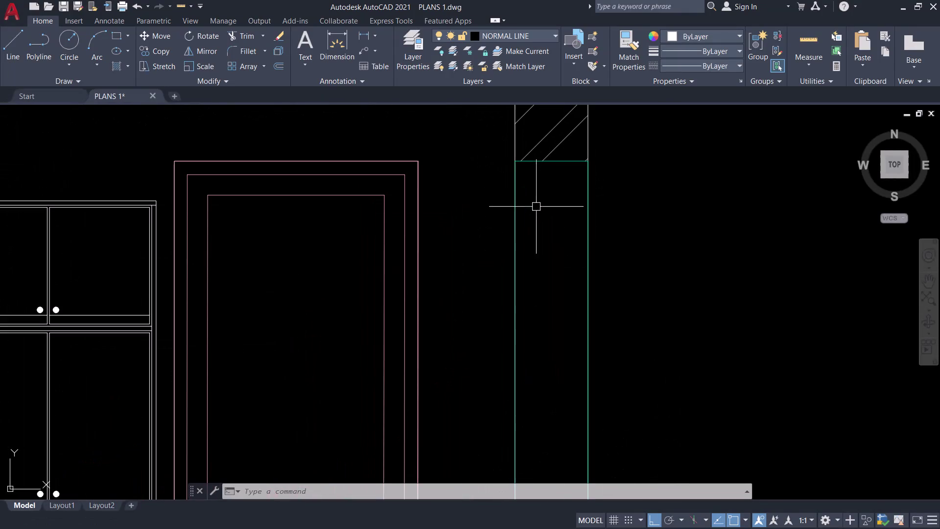
Explode the window frame block into separate lines.
click(564, 162)
key(x)
key(space)
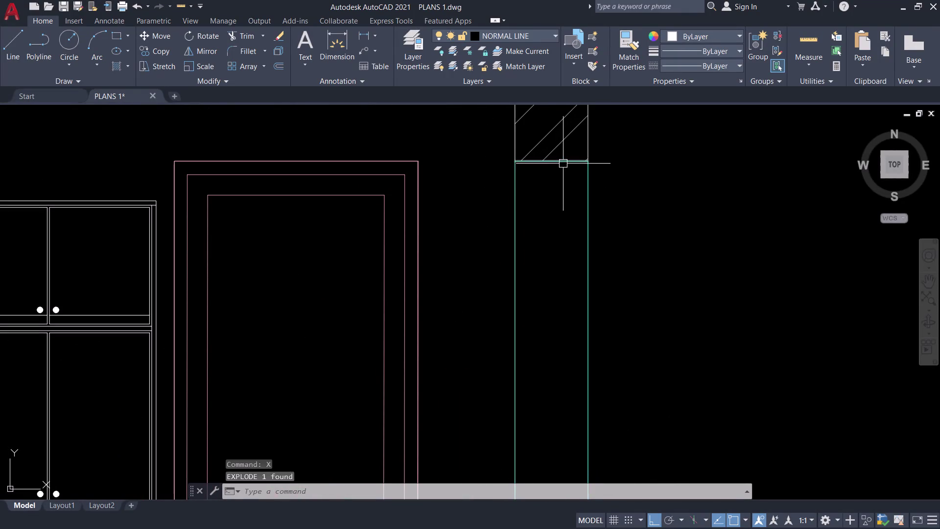
Offset the frame's top and bottom edges inward by a distance of 2.
click(563, 163)
text(O)
key(space)
key(t)
key(space)
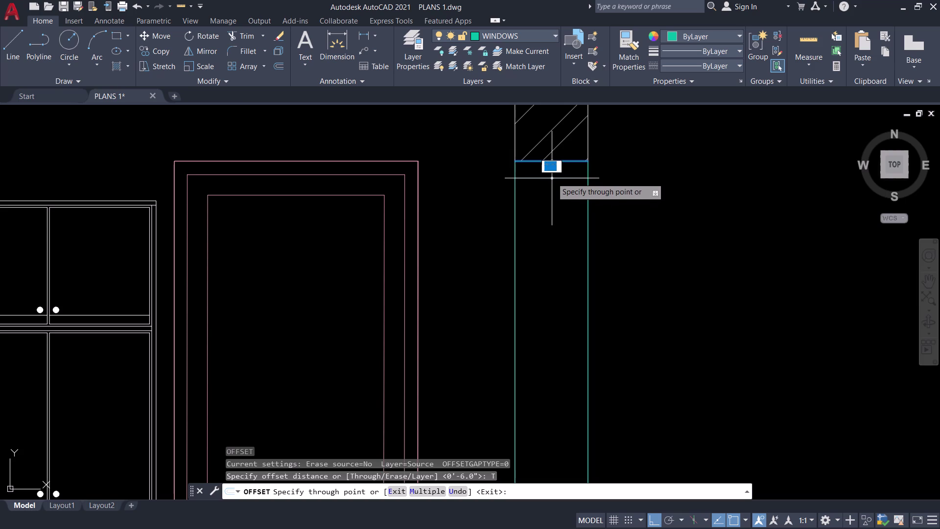
key(1)
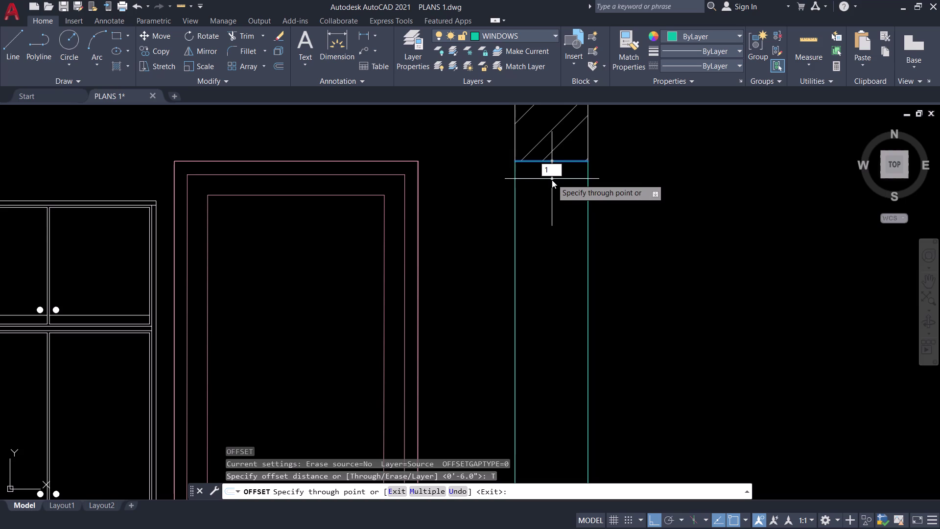
key(BackSpace)
key(2)
key(Return)
scroll(down, 3)
click(556, 371)
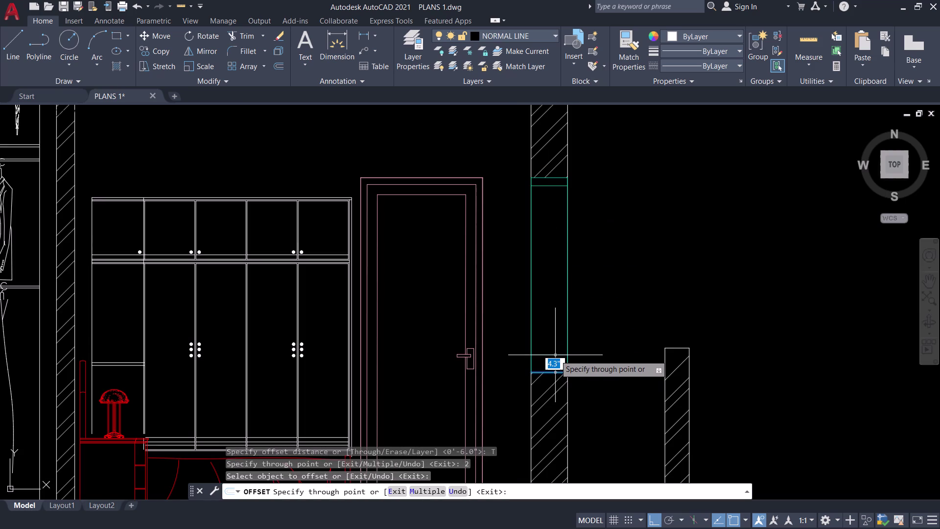
key(2)
key(Return)
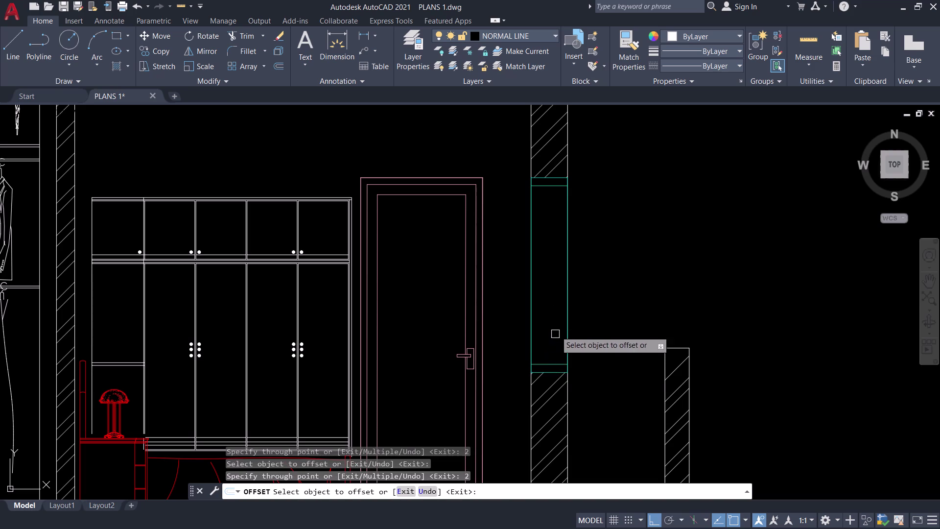
Offset the right and left frame edges inward to create inner side lines.
click(570, 255)
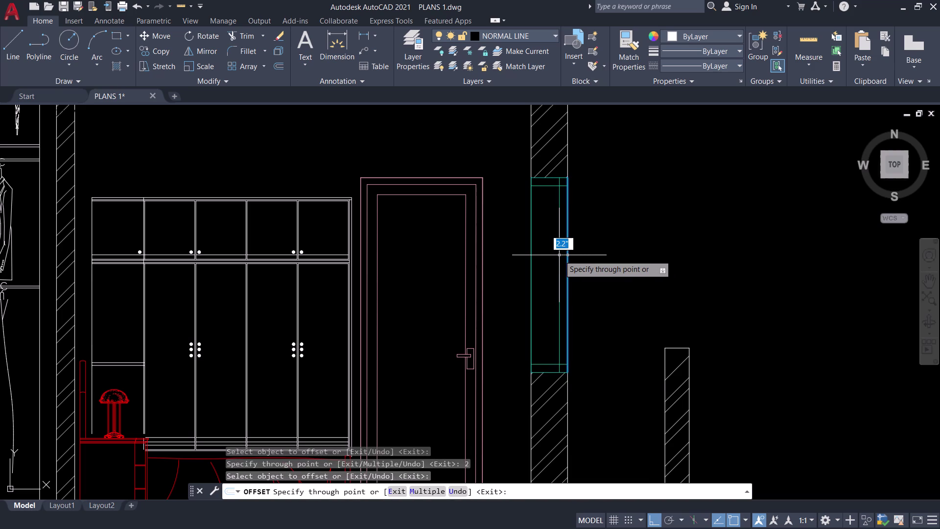
click(557, 255)
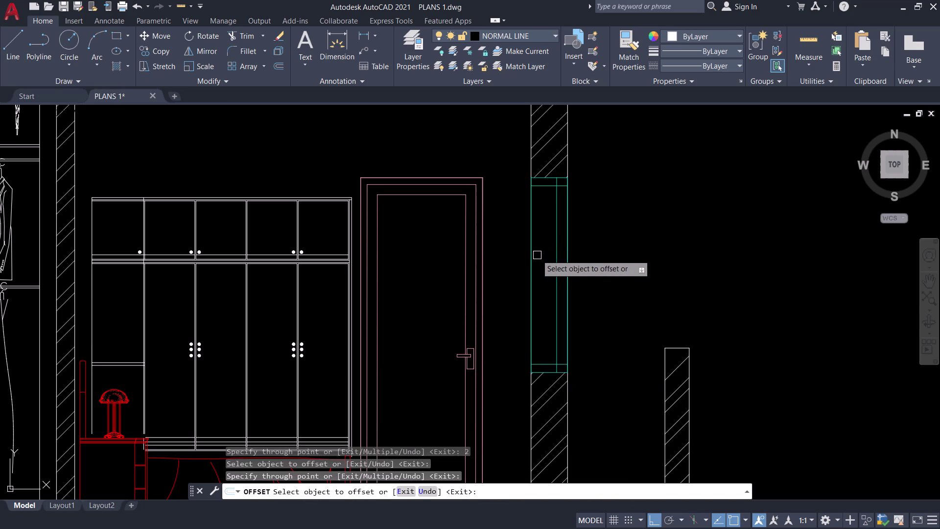
click(534, 255)
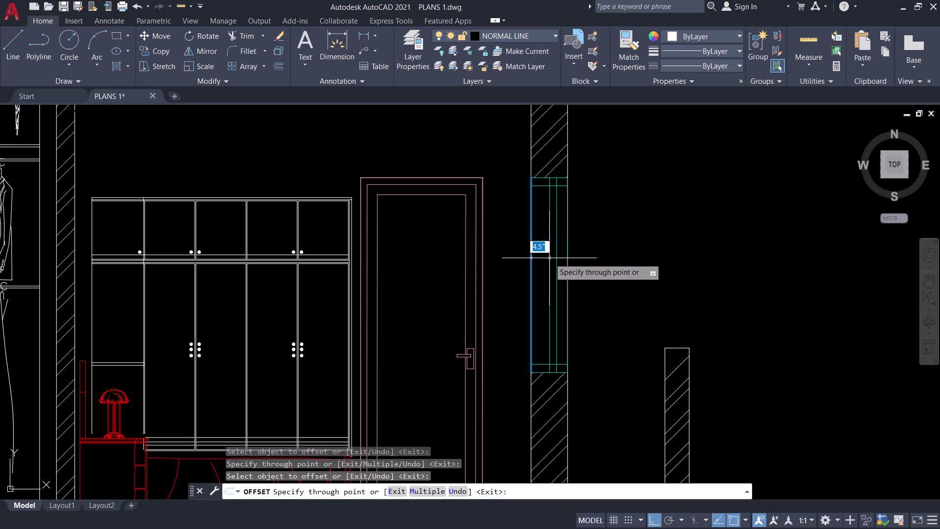
click(549, 258)
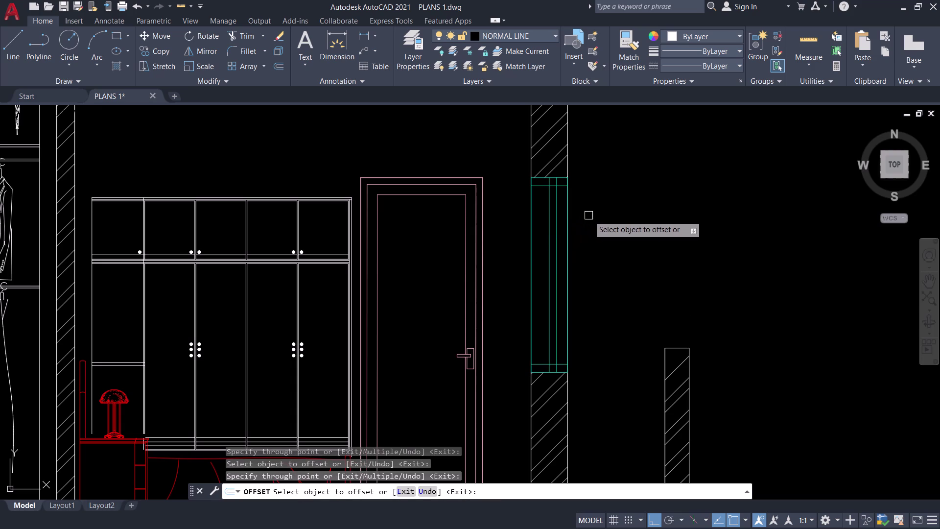
key(Escape)
Start the TRIM command on the window frame lines.
key(t)
text(R)
key(space)
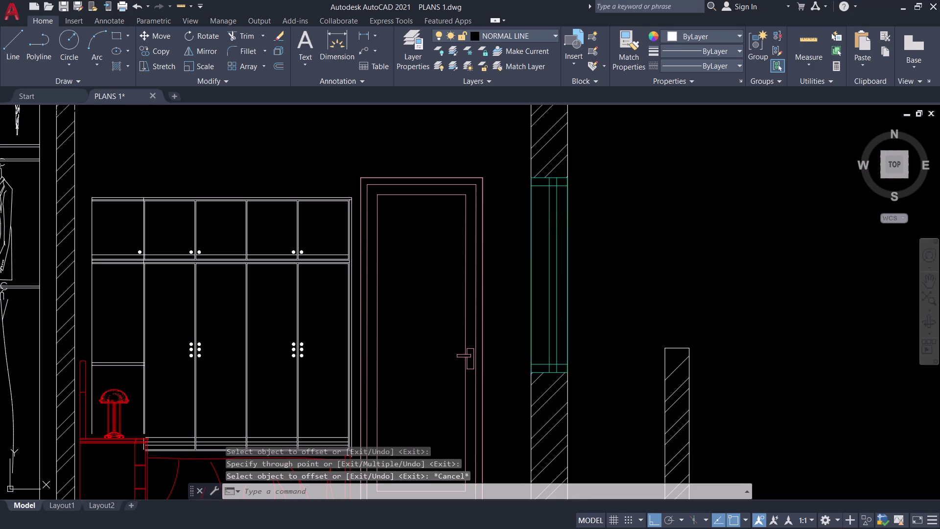
scroll(up, 3)
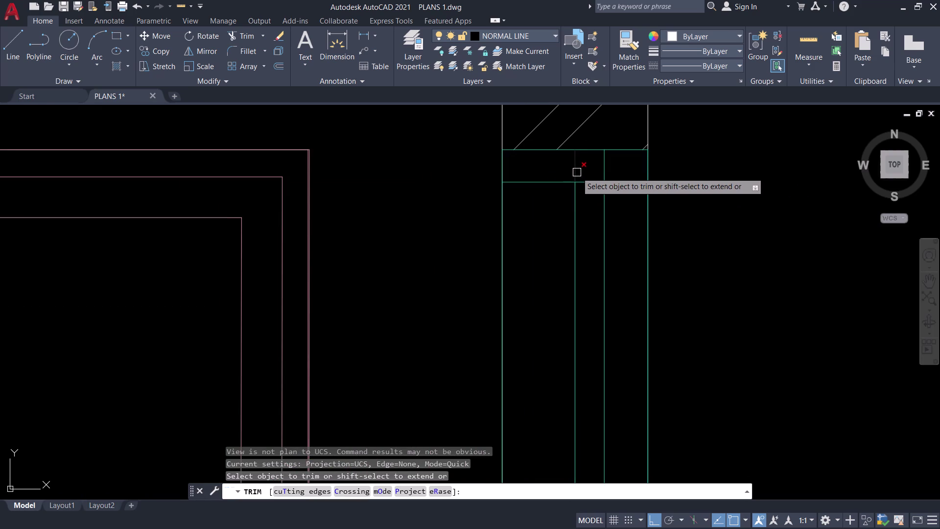
Trim the excess and overlapping line pieces at the window head and frame.
click(577, 171)
click(600, 167)
scroll(down, 3)
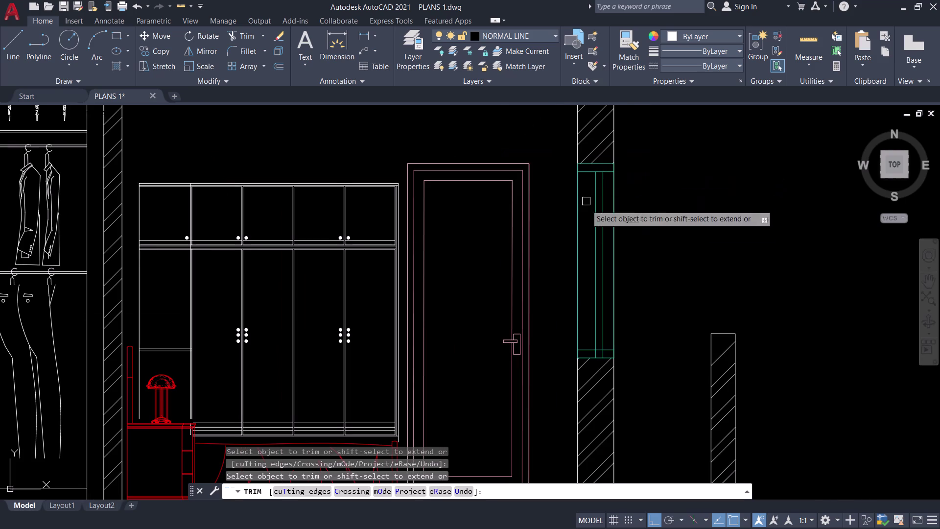
scroll(up, 3)
click(594, 335)
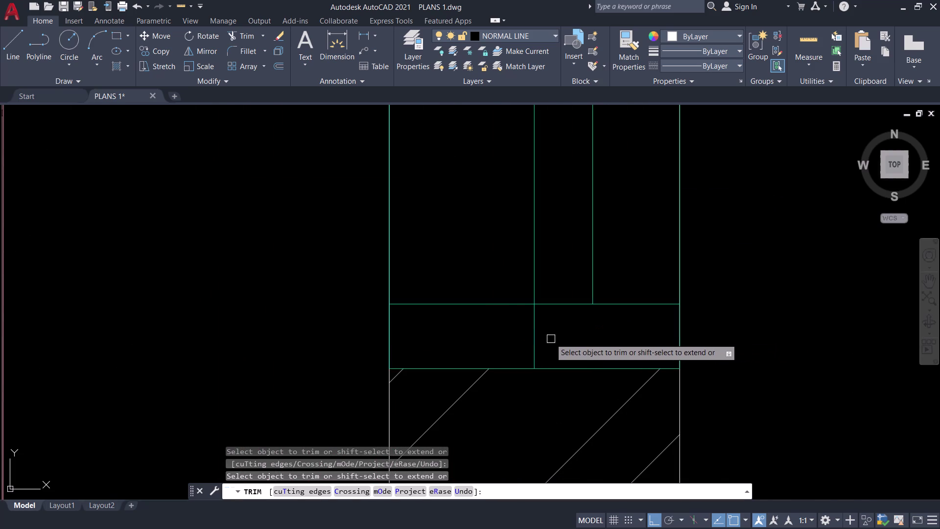
click(528, 332)
click(538, 331)
scroll(down, 3)
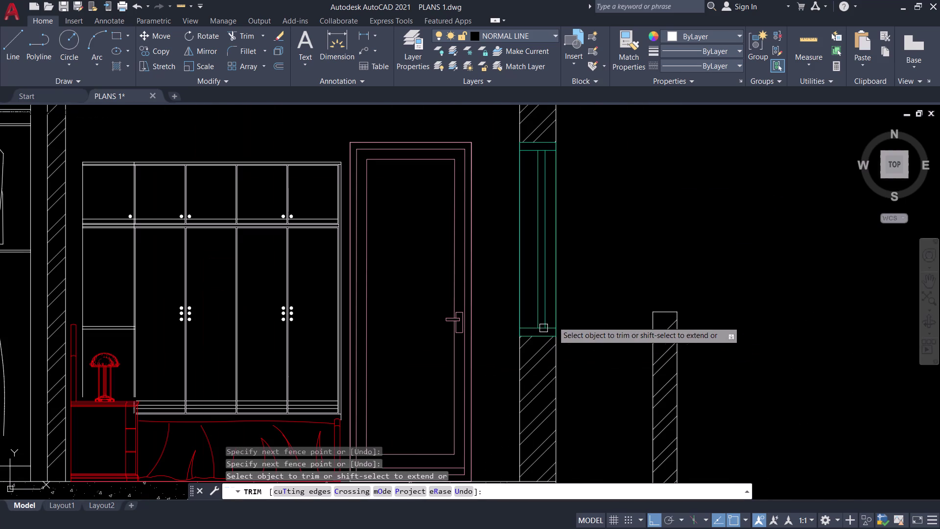
key(Escape)
Pan and zoom the view to centre on the window frame.
scroll(down, 3)
middle_drag(613, 258, 630, 311)
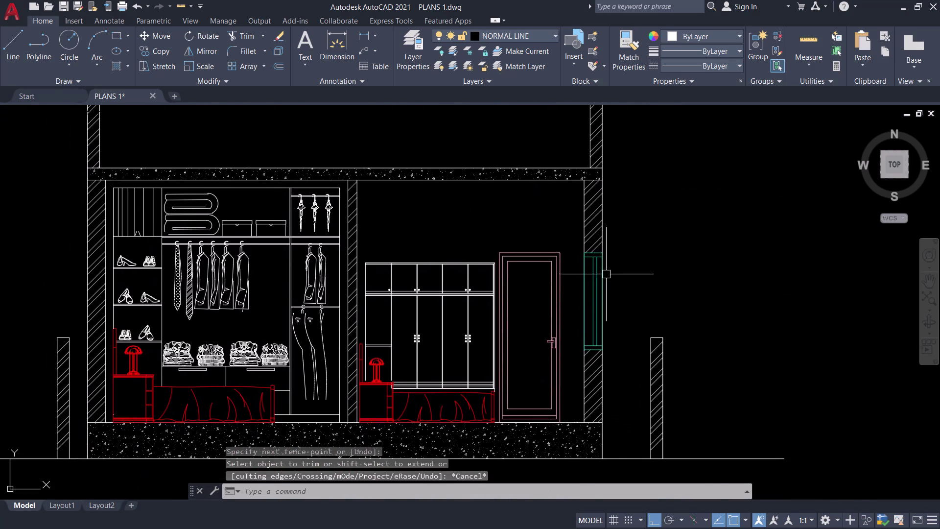
scroll(up, 3)
middle_drag(584, 270, 577, 265)
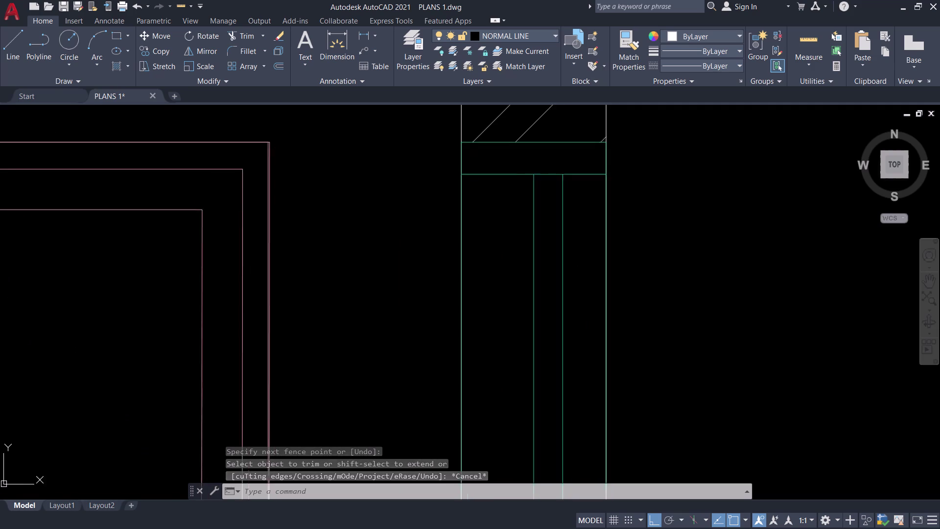
middle_drag(577, 265, 529, 226)
scroll(down, 3)
middle_drag(531, 232, 493, 205)
scroll(down, 3)
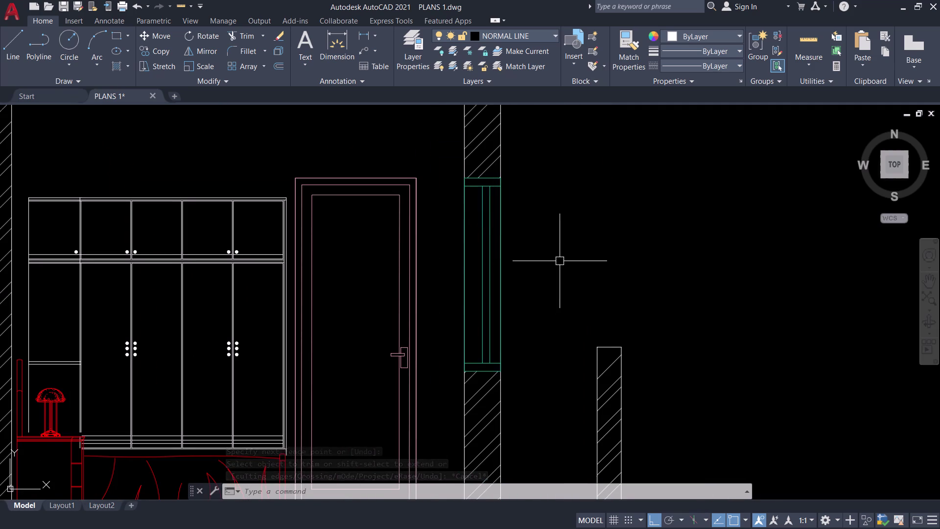
middle_drag(559, 261, 592, 271)
middle_drag(591, 284, 574, 328)
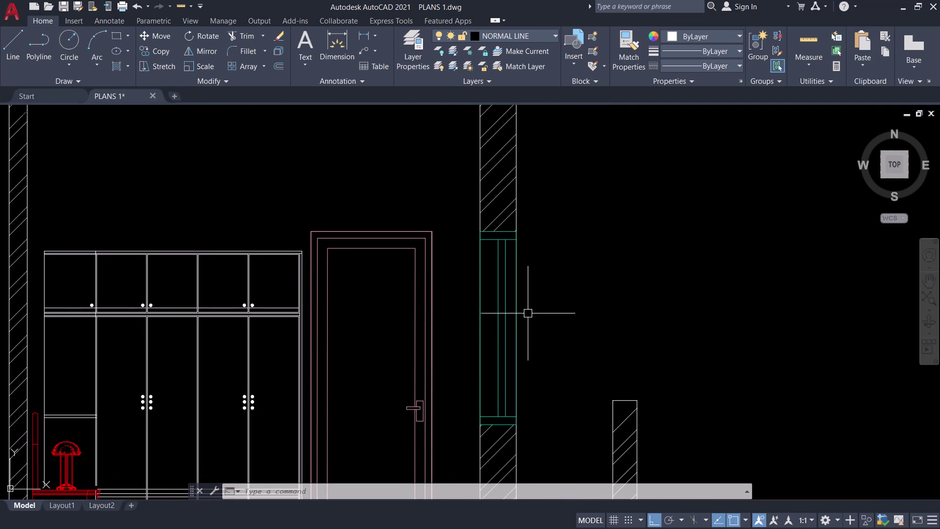
Start a hatch and choose the AR-SAND pattern from the gallery.
key(h)
key(space)
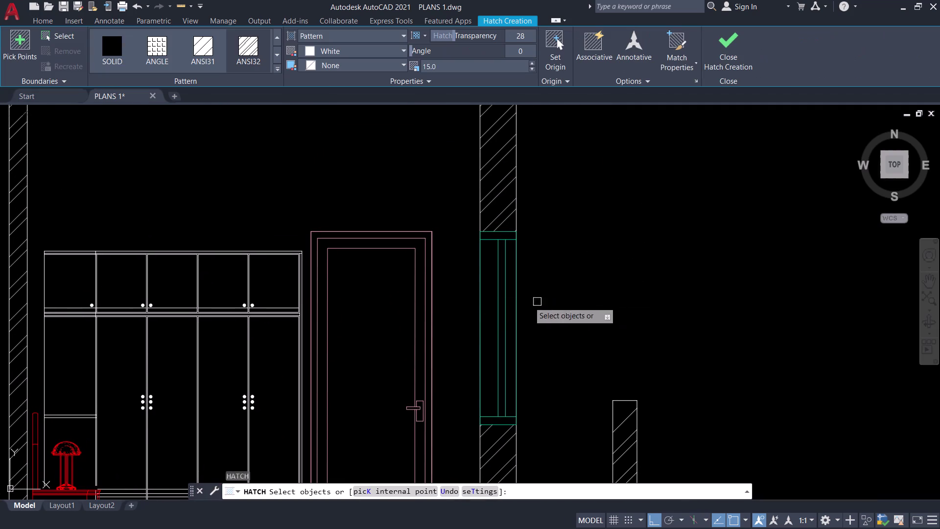
click(274, 67)
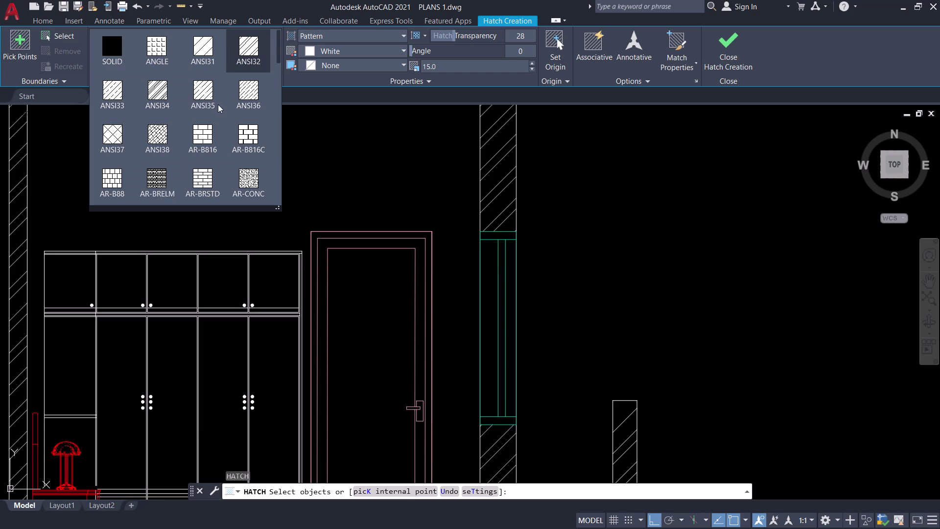
scroll(down, 3)
scroll(down, 3)
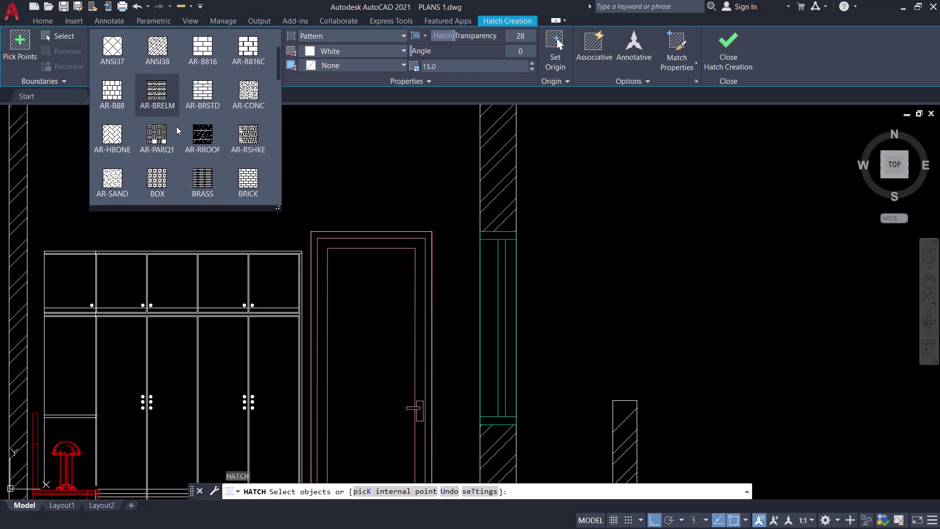
scroll(down, 3)
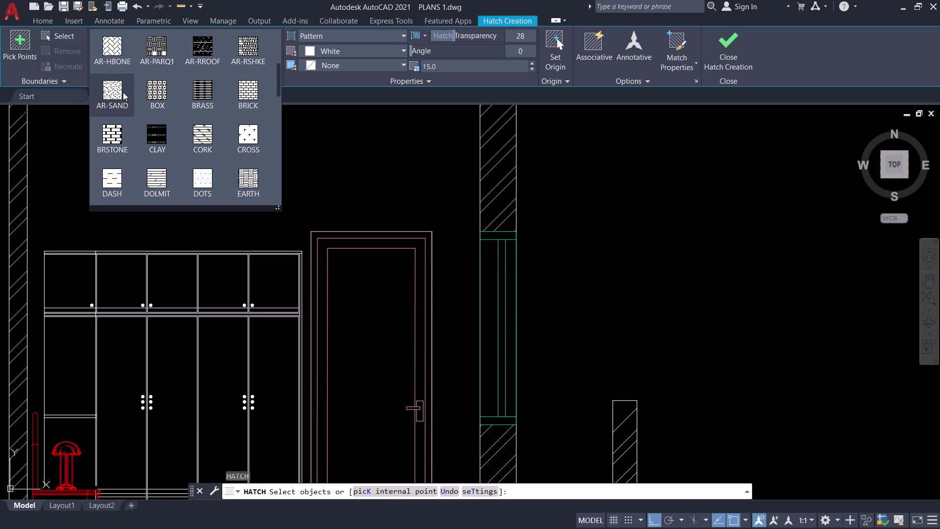
click(123, 92)
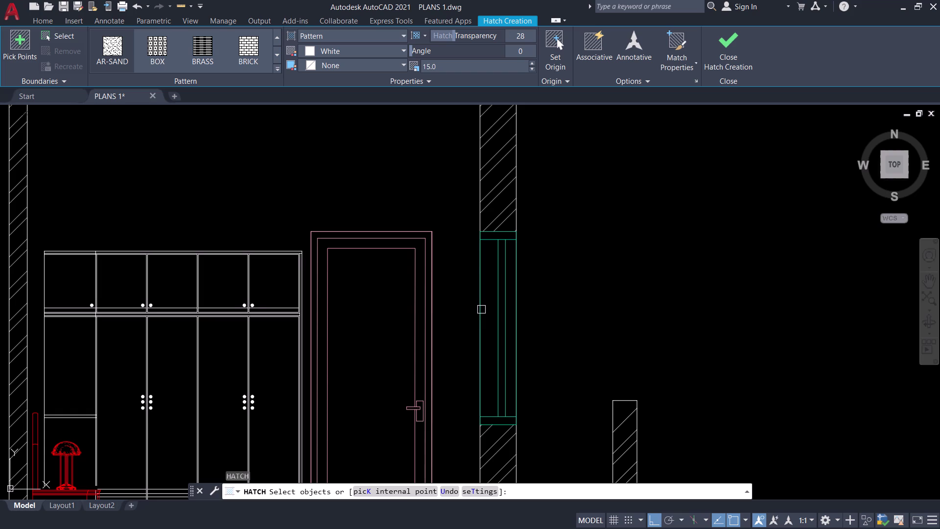
Hatch the inner window panel, trying scales 1, 3 and 2, then close Hatch Creation.
click(23, 46)
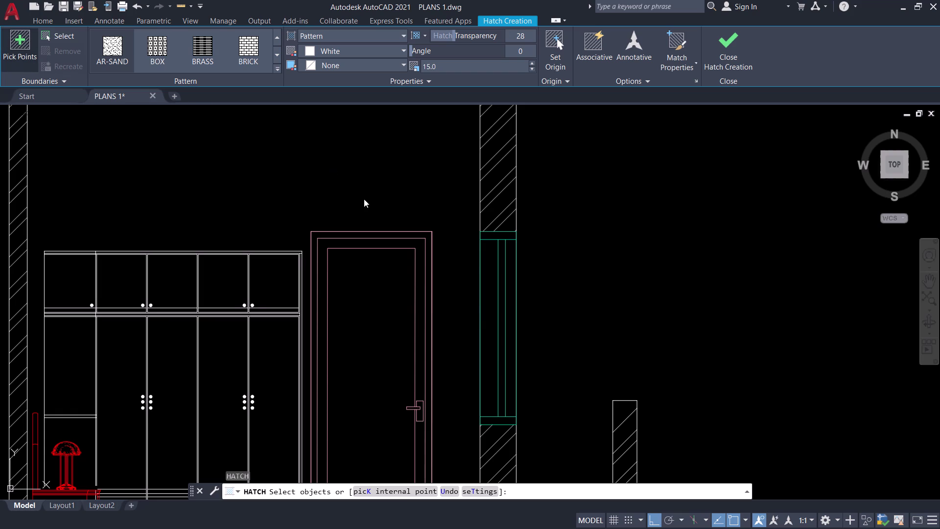
click(487, 294)
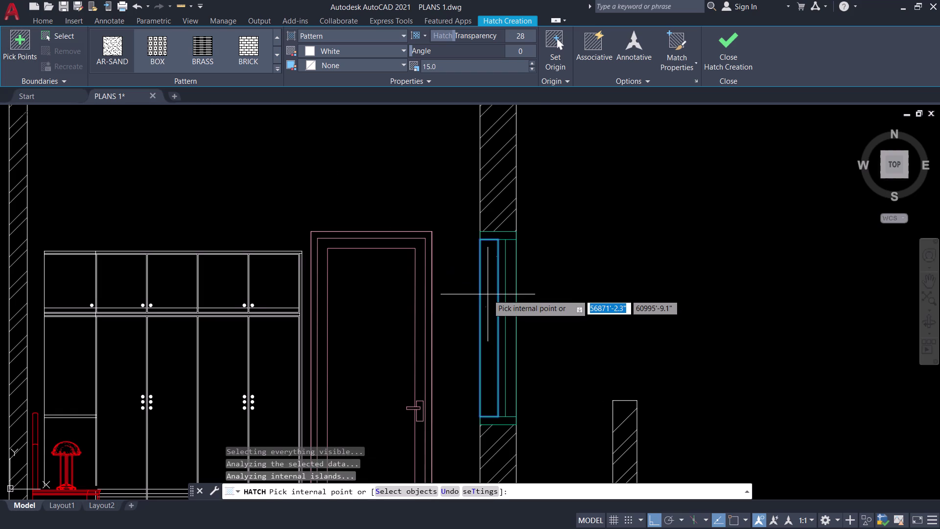
click(439, 66)
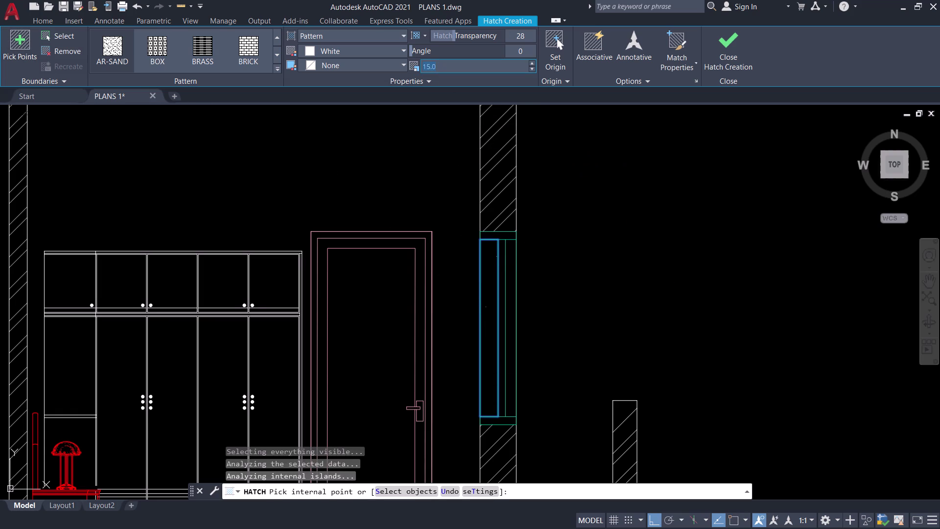
key(1)
key(Return)
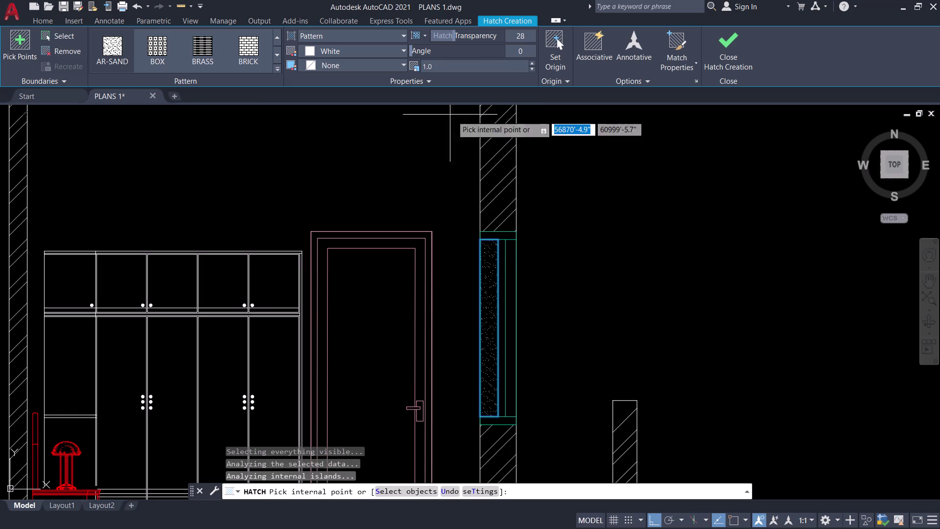
click(436, 66)
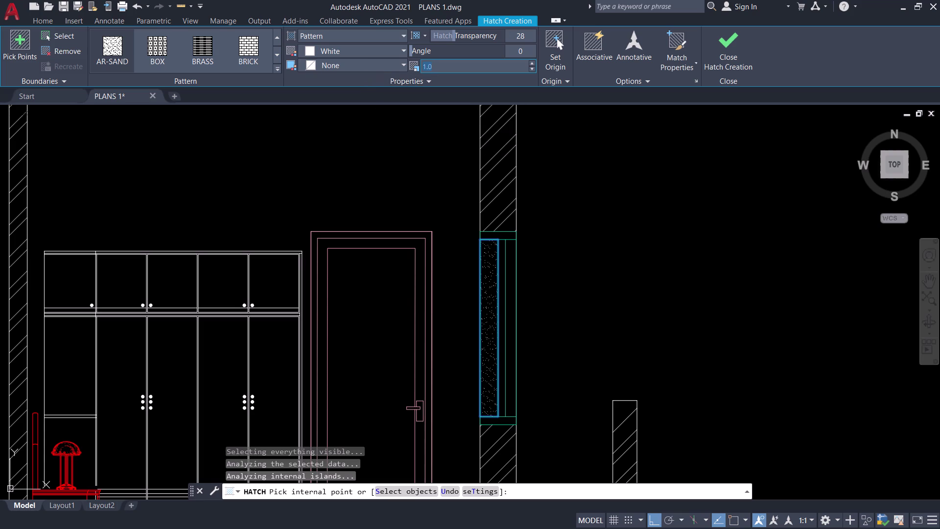
key(3)
key(Return)
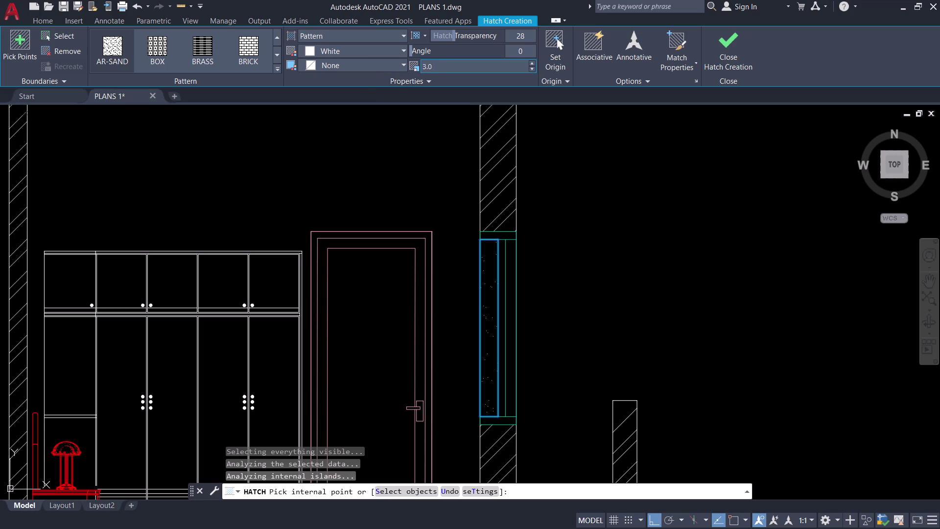
click(436, 66)
key(2)
key(Return)
click(715, 41)
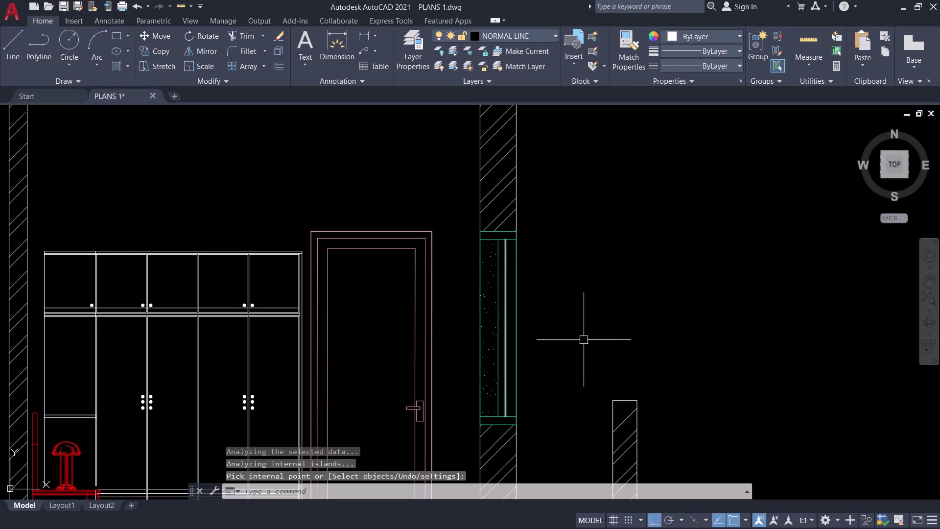
scroll(down, 3)
middle_drag(587, 310, 540, 298)
scroll(down, 3)
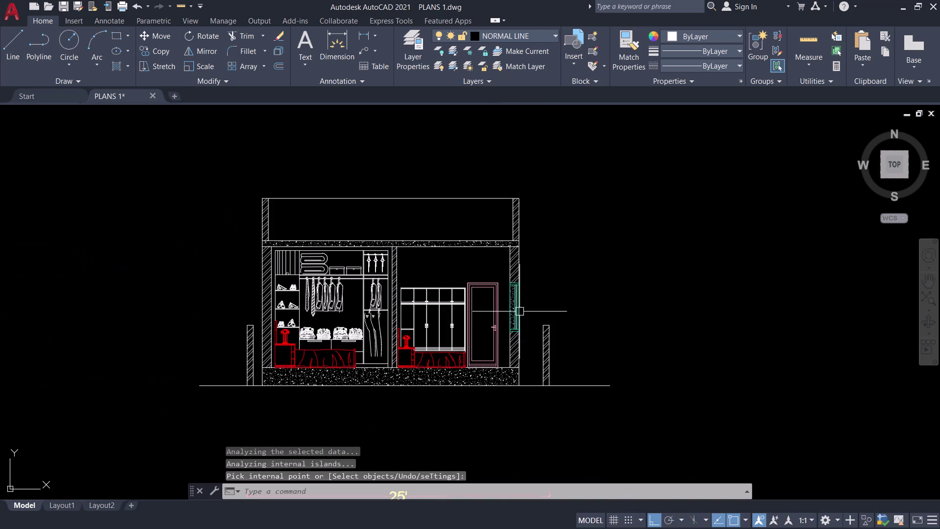
scroll(up, 3)
middle_drag(594, 278, 660, 255)
scroll(down, 3)
middle_drag(660, 255, 669, 271)
middle_drag(669, 276, 680, 312)
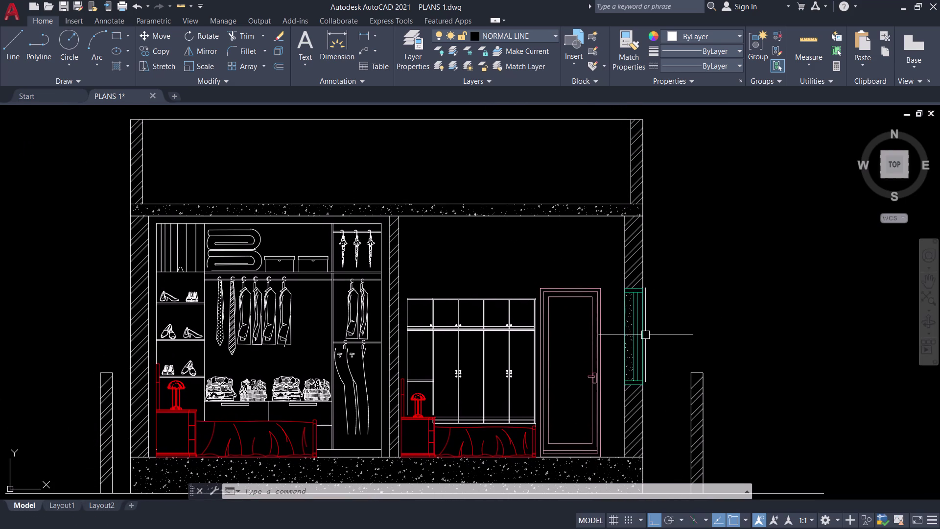
middle_drag(679, 323, 605, 268)
middle_click(605, 269)
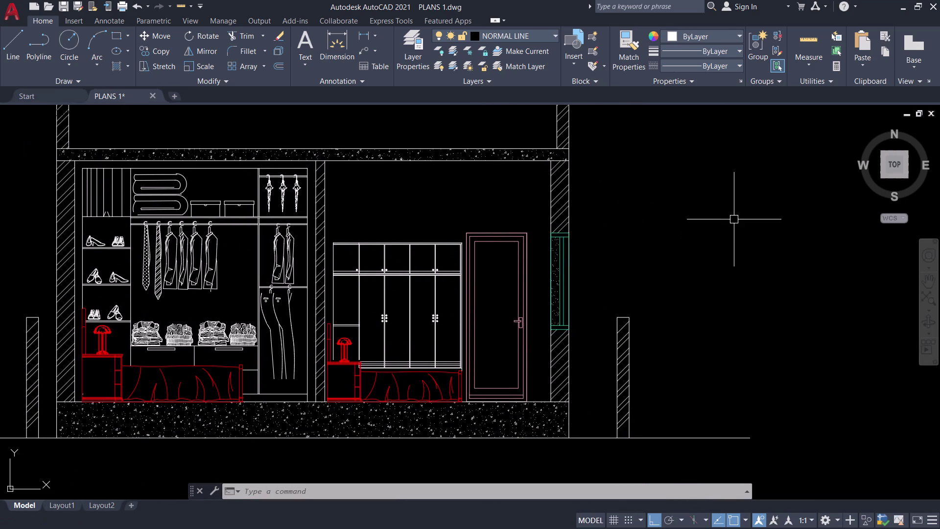